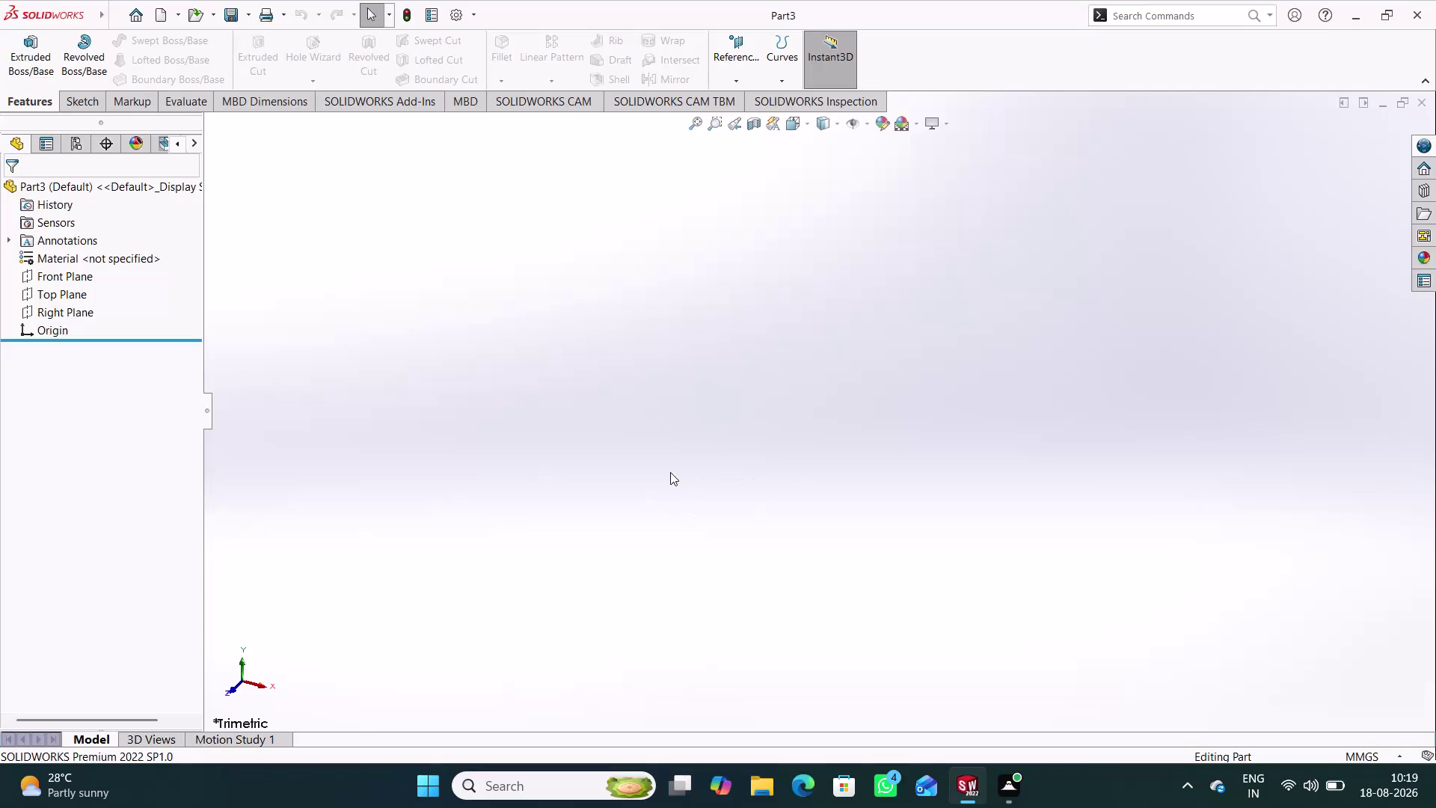
Start a sketch on the Right Plane with the Line tool, accepting the low-memory warning.
click(66, 320)
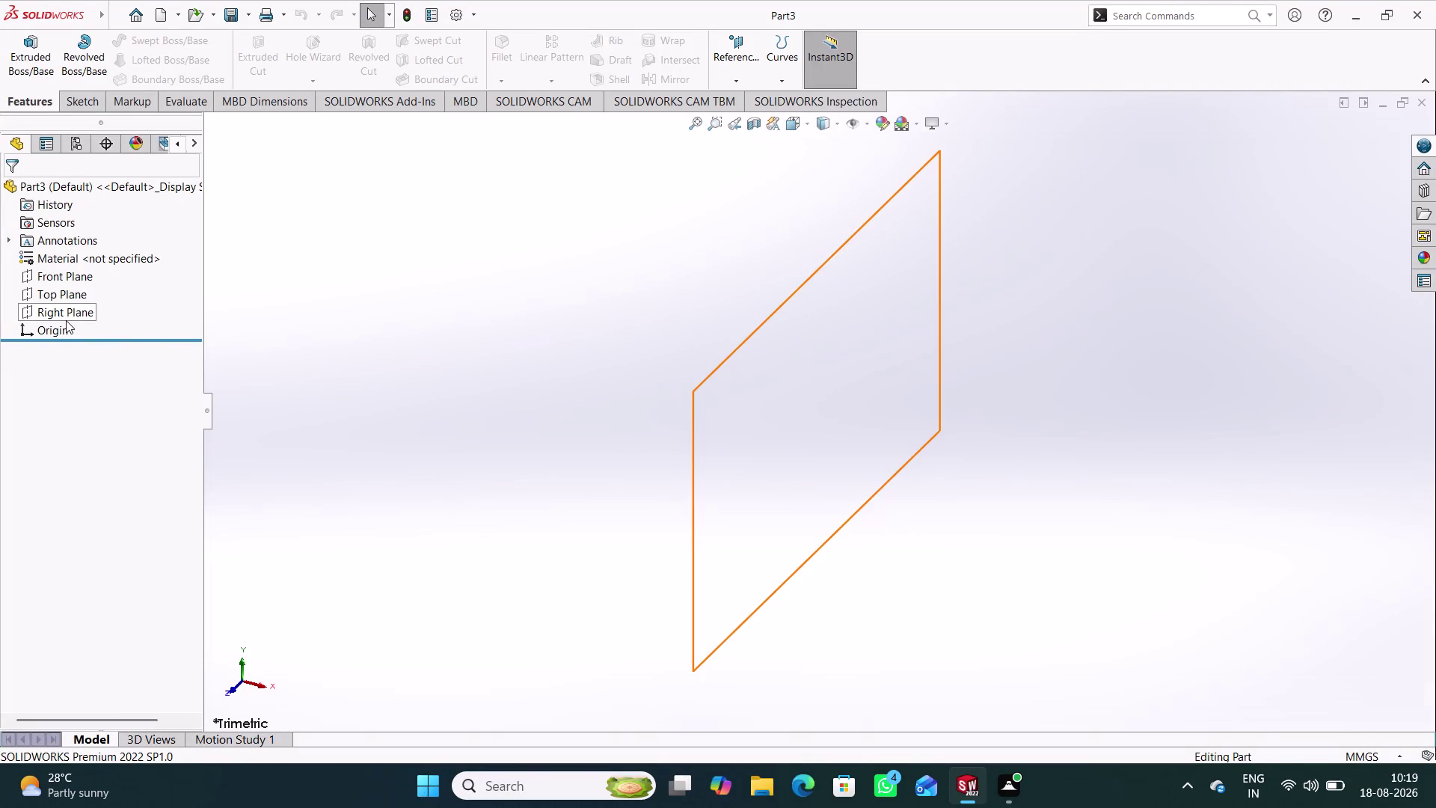
click(78, 303)
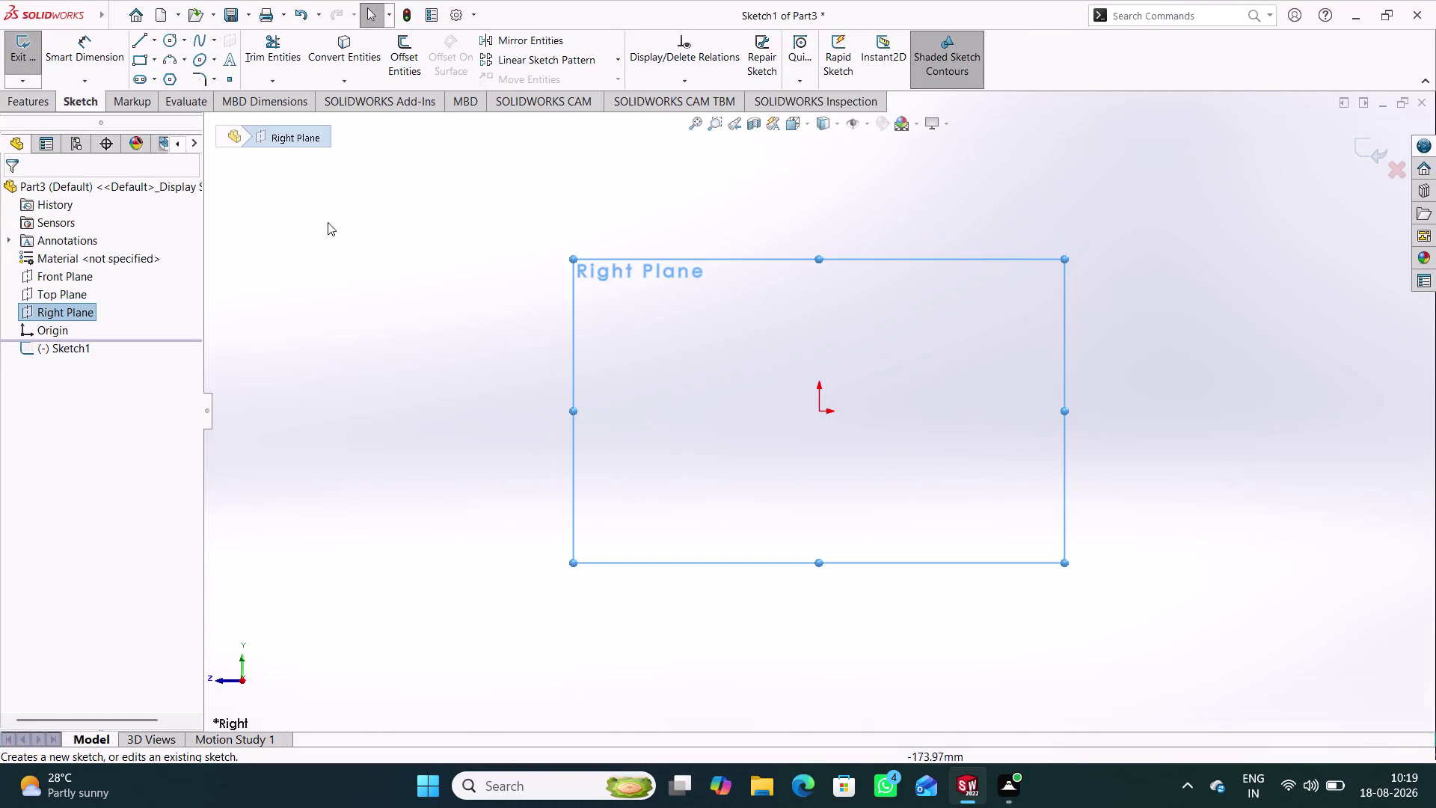
click(134, 42)
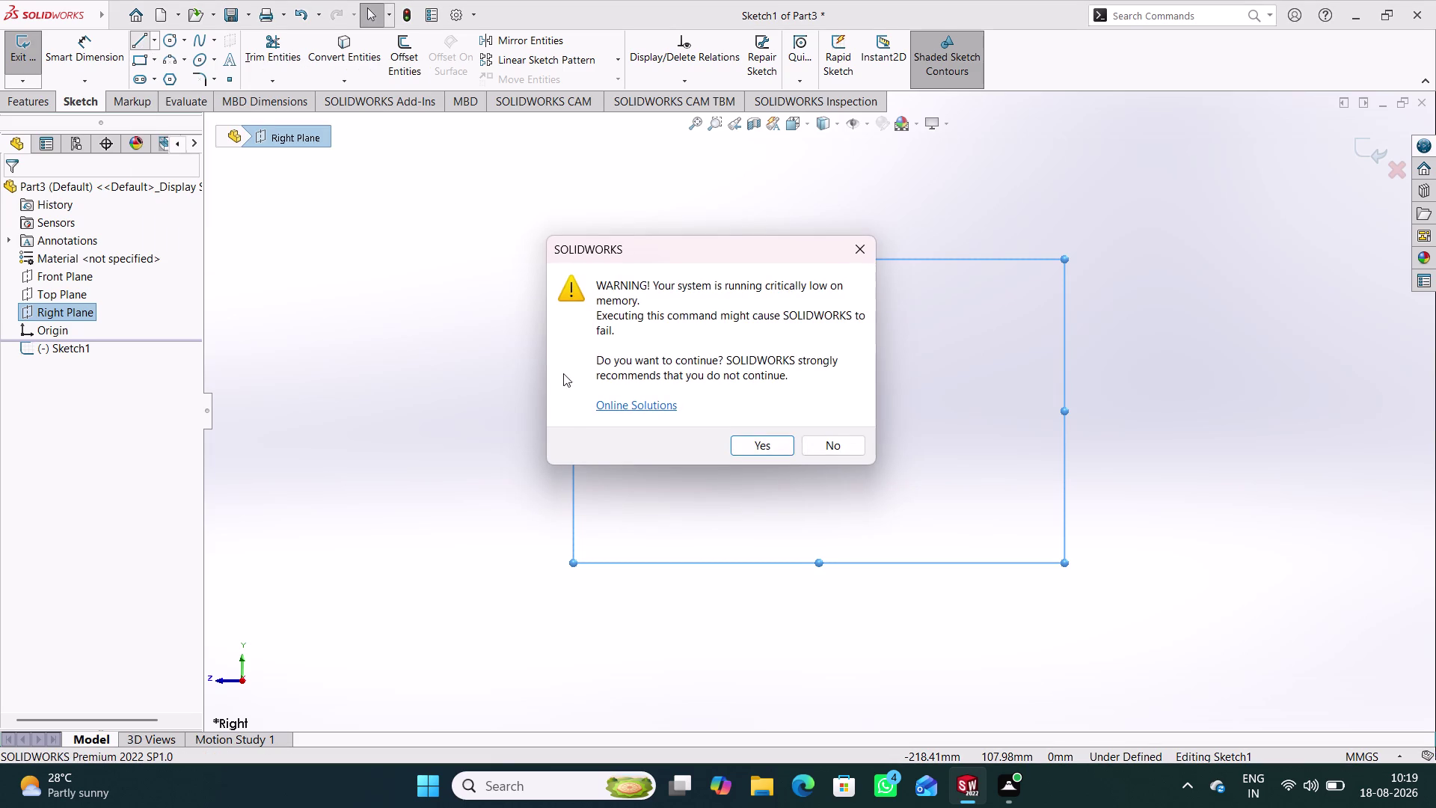
click(765, 445)
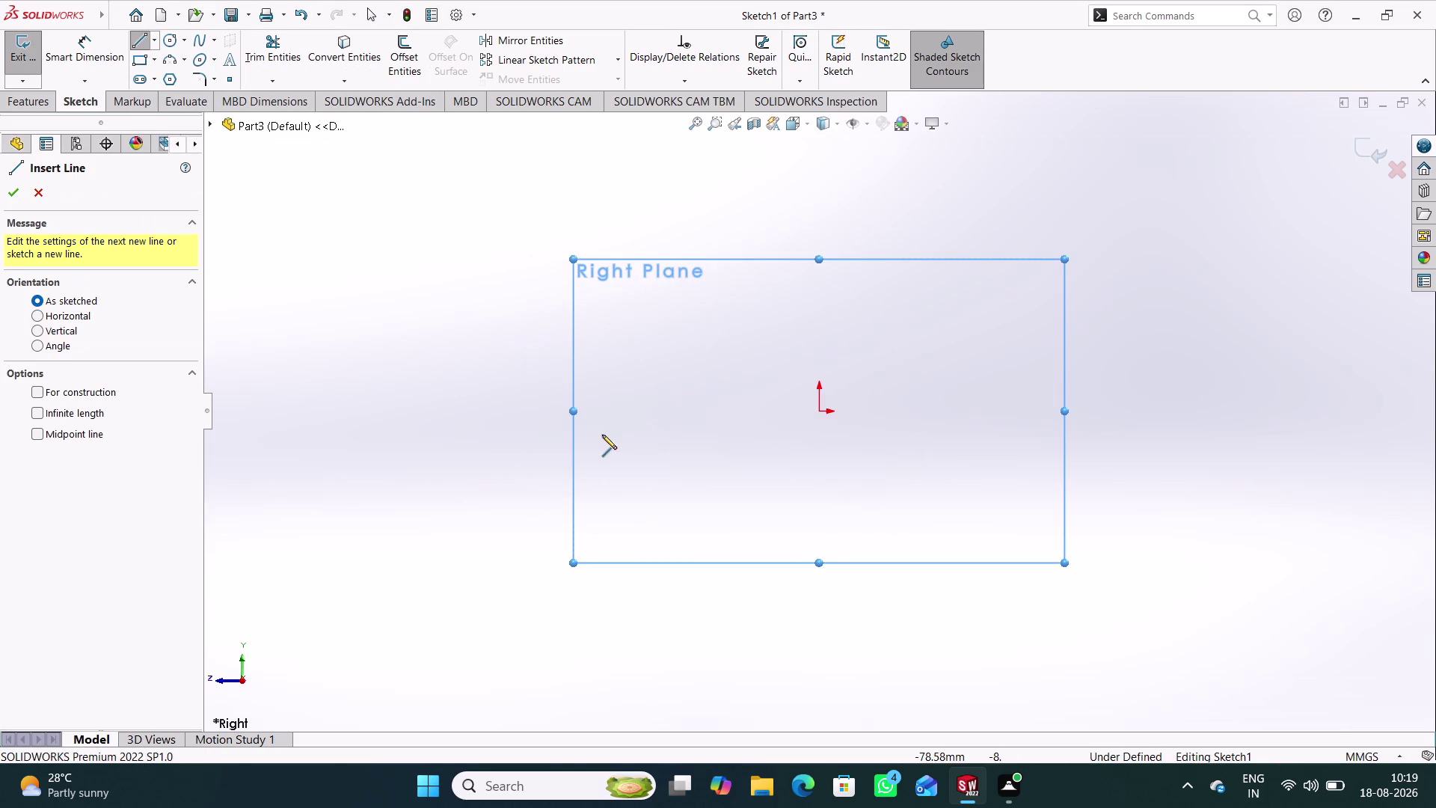
Draw a closed six-line L outline with its inner corner on the origin, then end the chain.
click(640, 408)
click(820, 414)
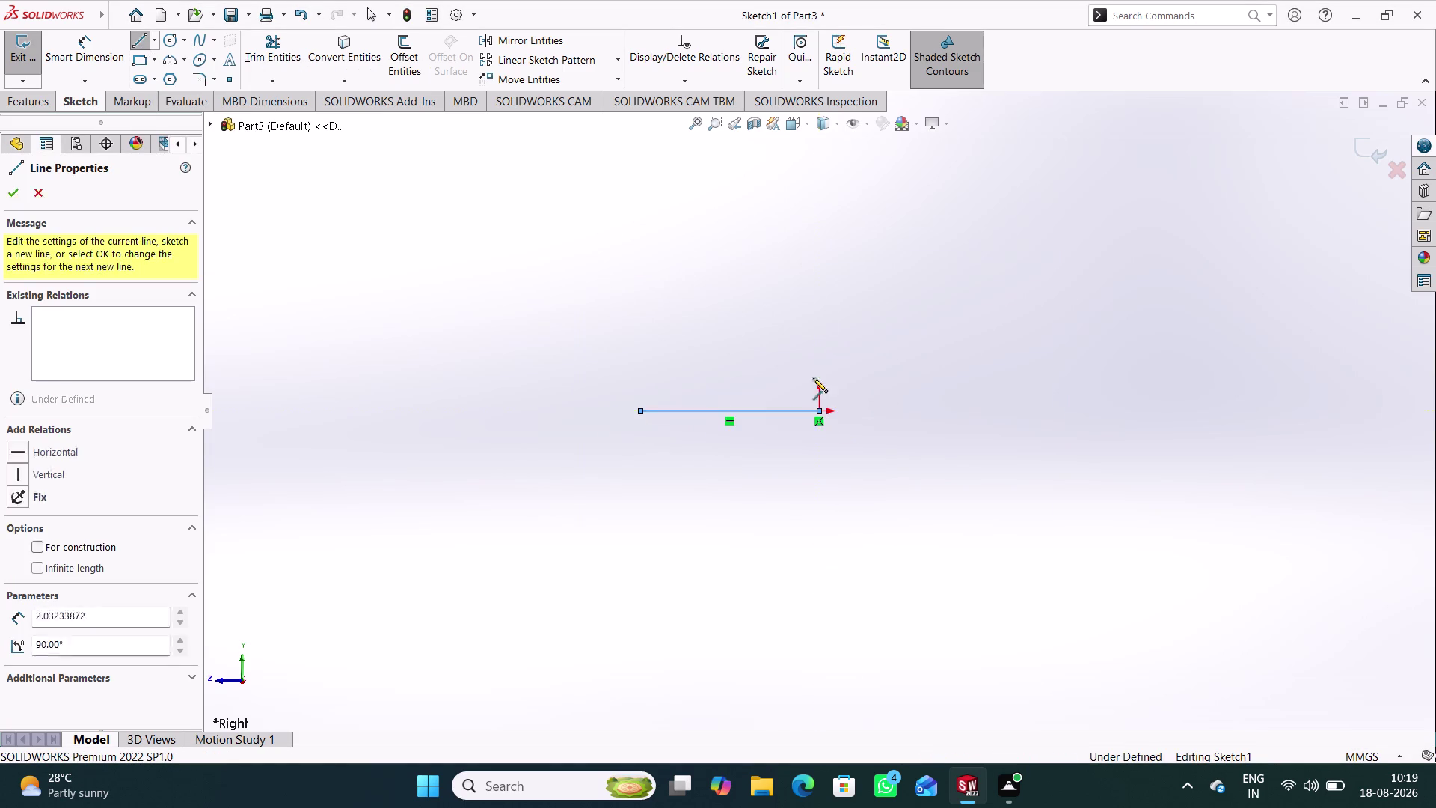
click(821, 213)
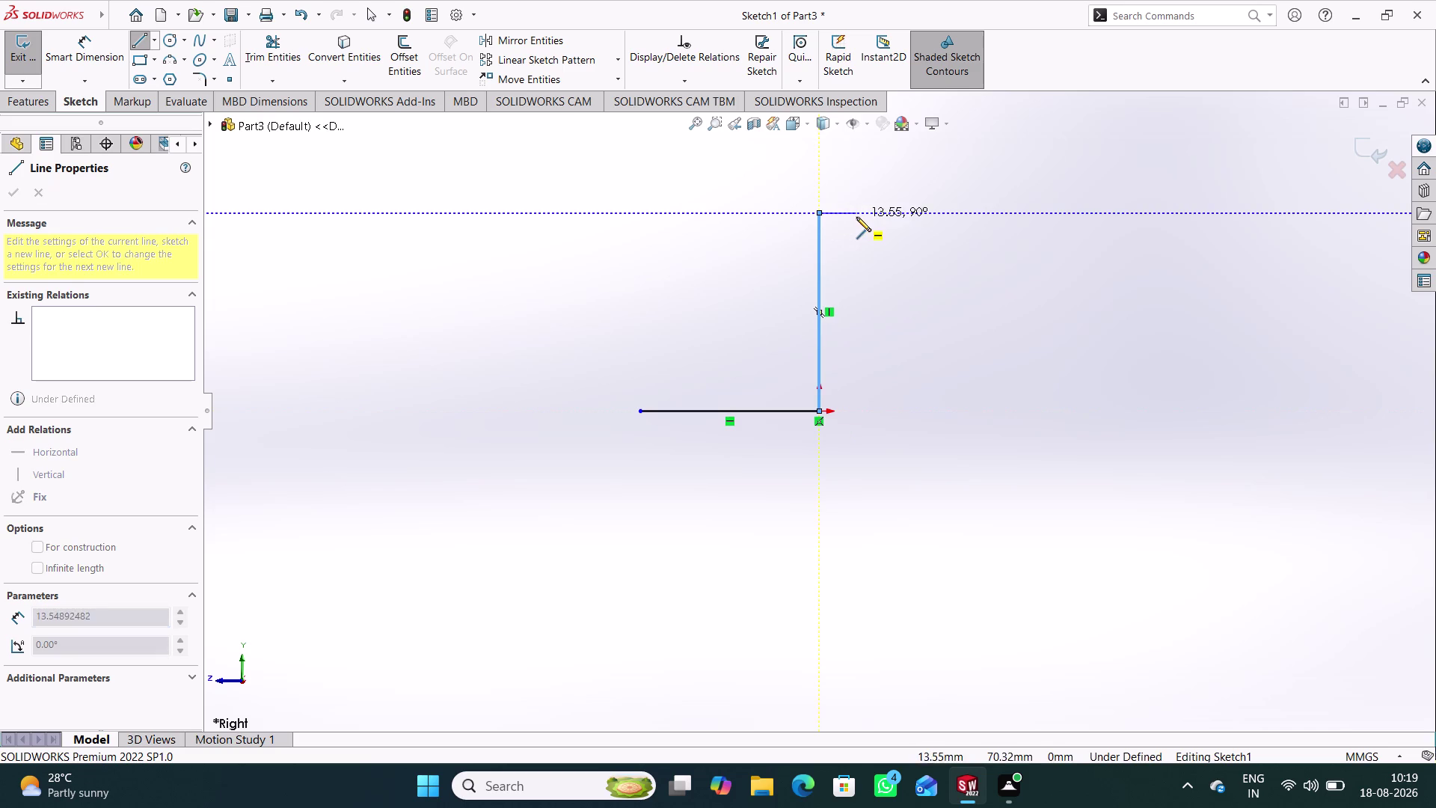
click(857, 217)
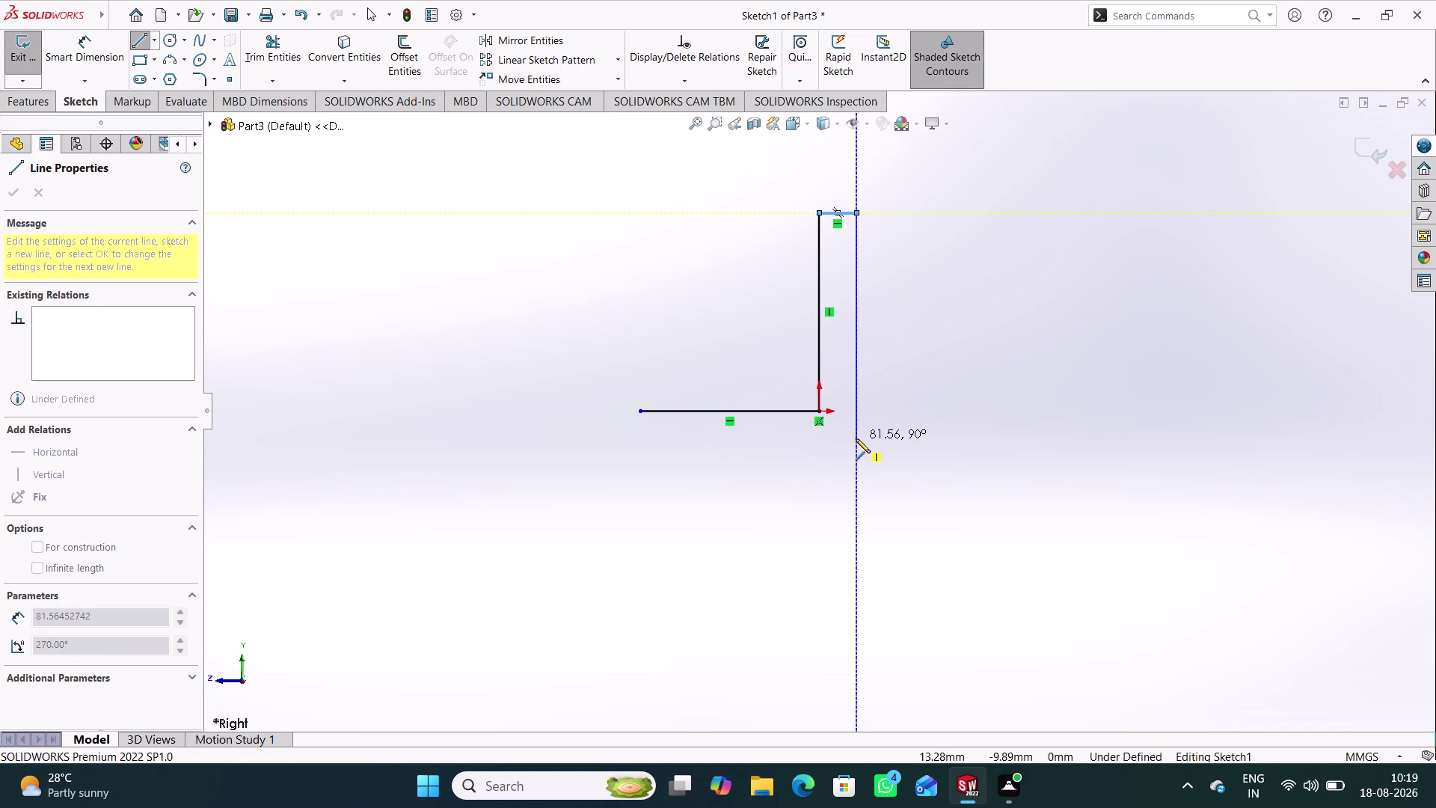
click(855, 439)
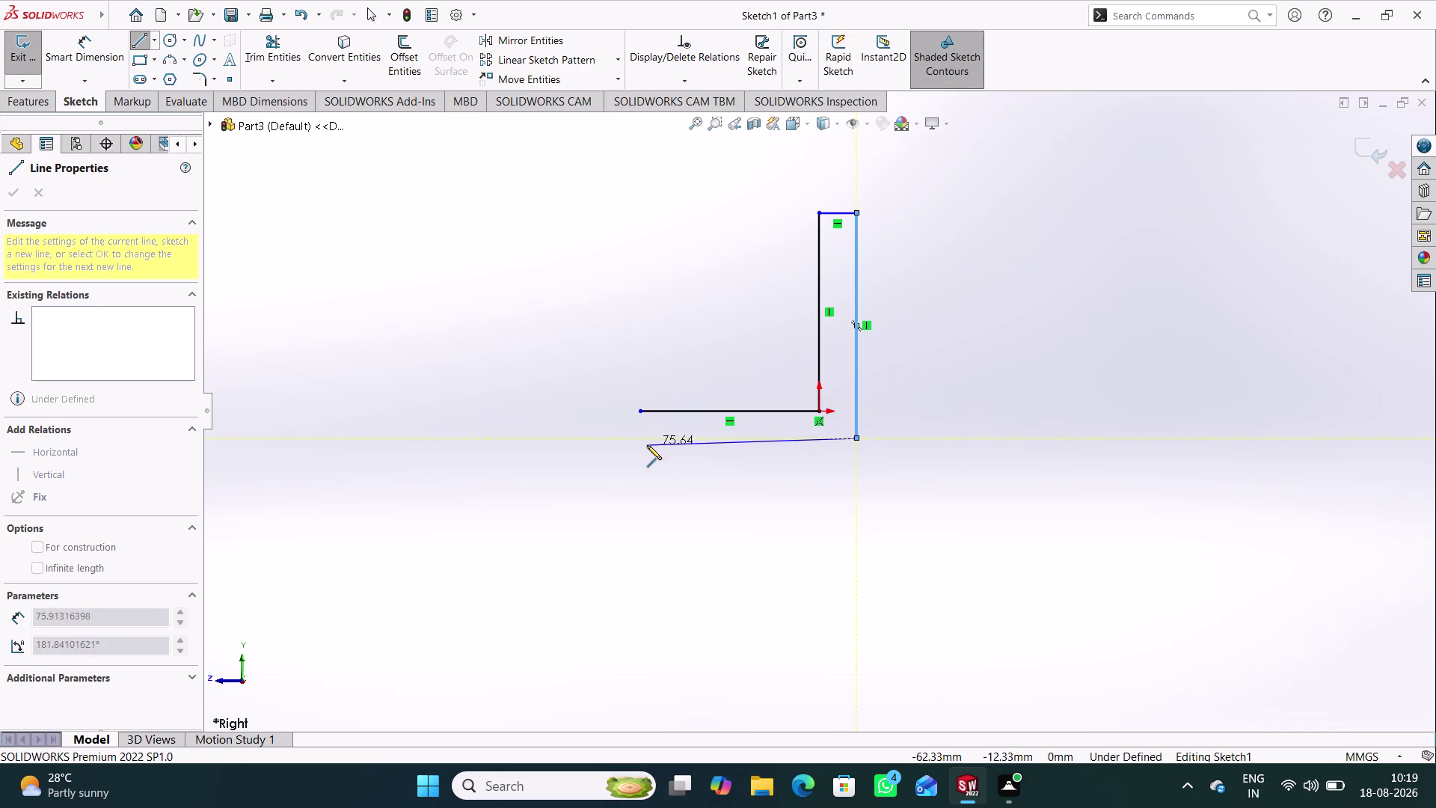
click(640, 439)
click(639, 410)
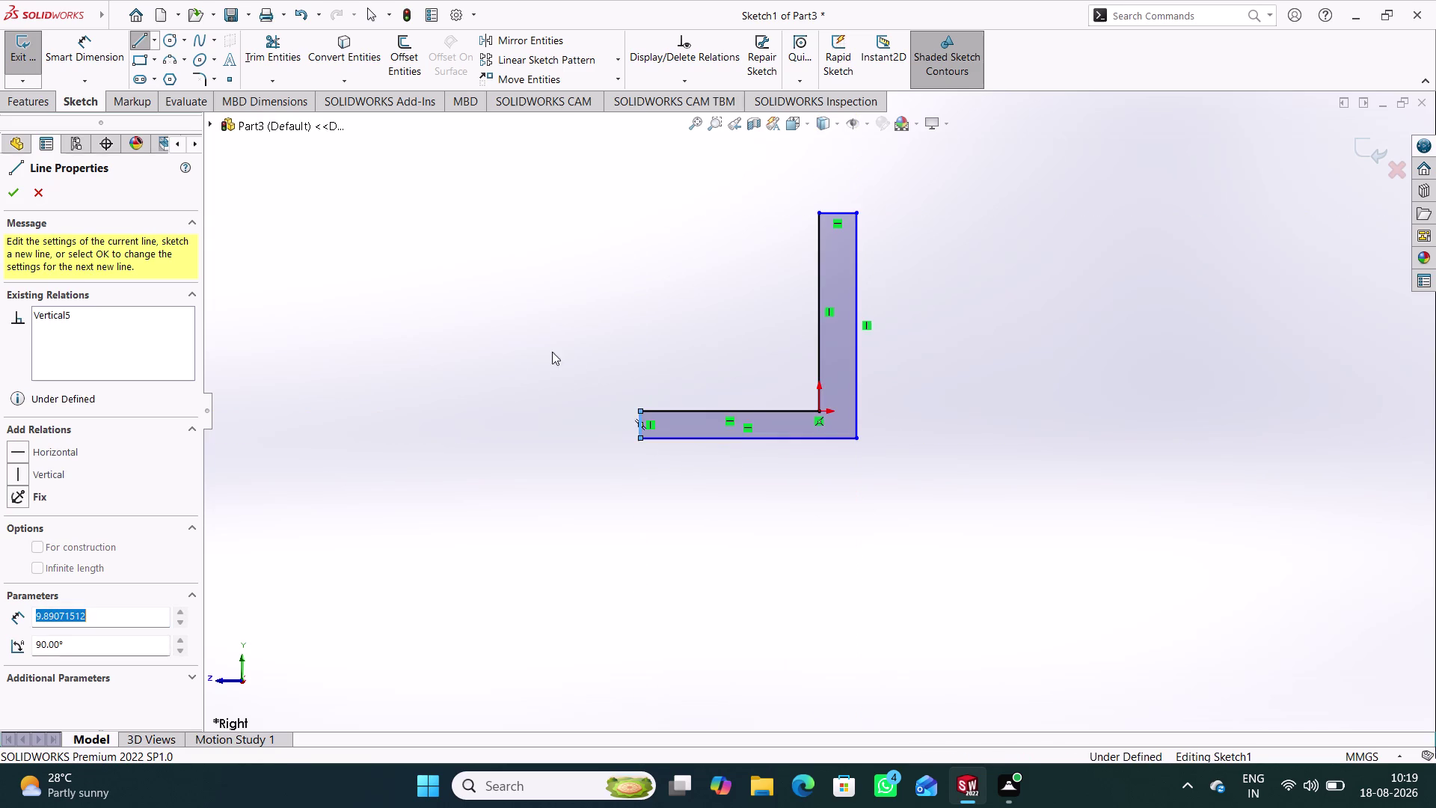
right_click(546, 349)
click(607, 356)
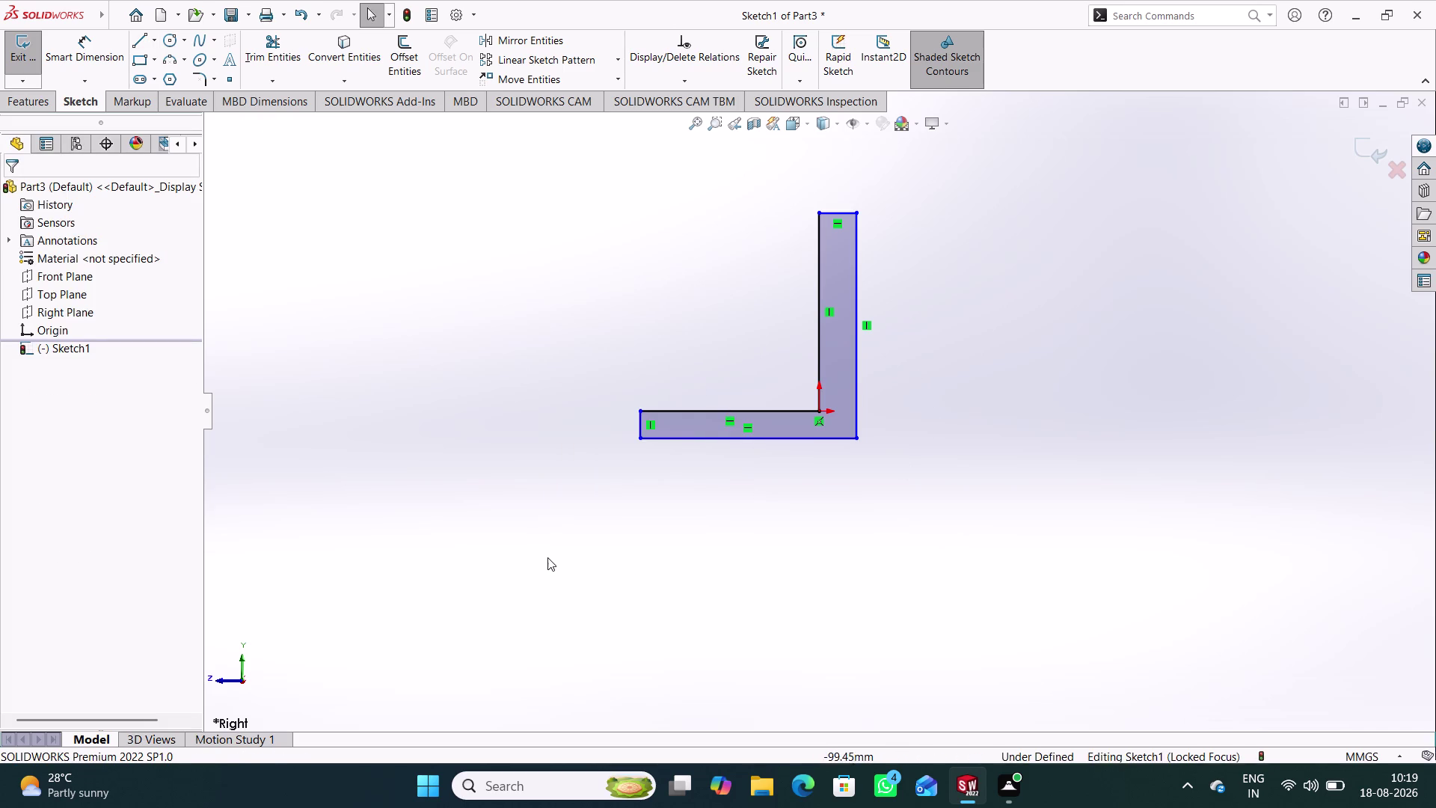
Dimension the left end edge of the bottom leg at 5 mm.
right_drag(547, 557, 513, 284)
click(642, 423)
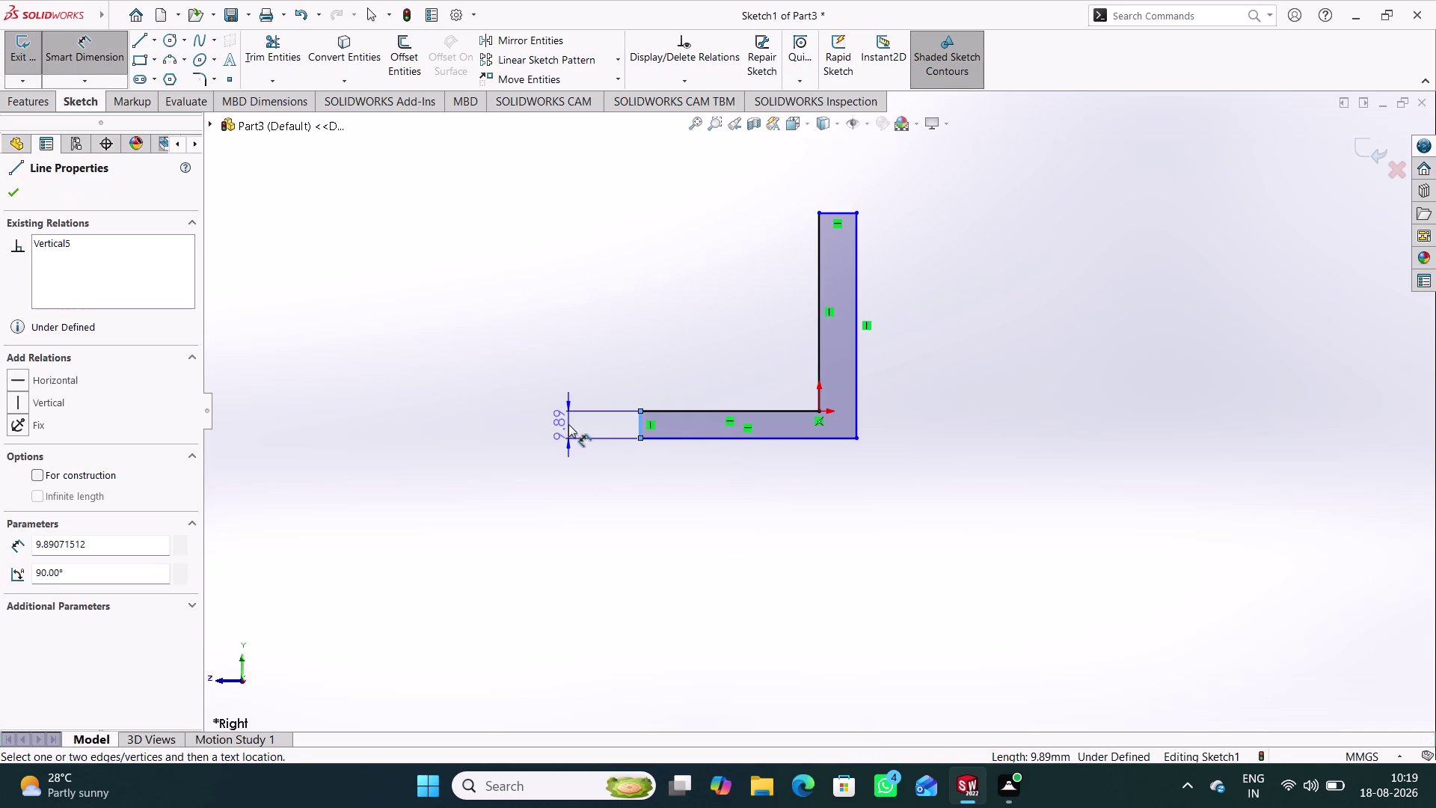
click(568, 424)
key(5)
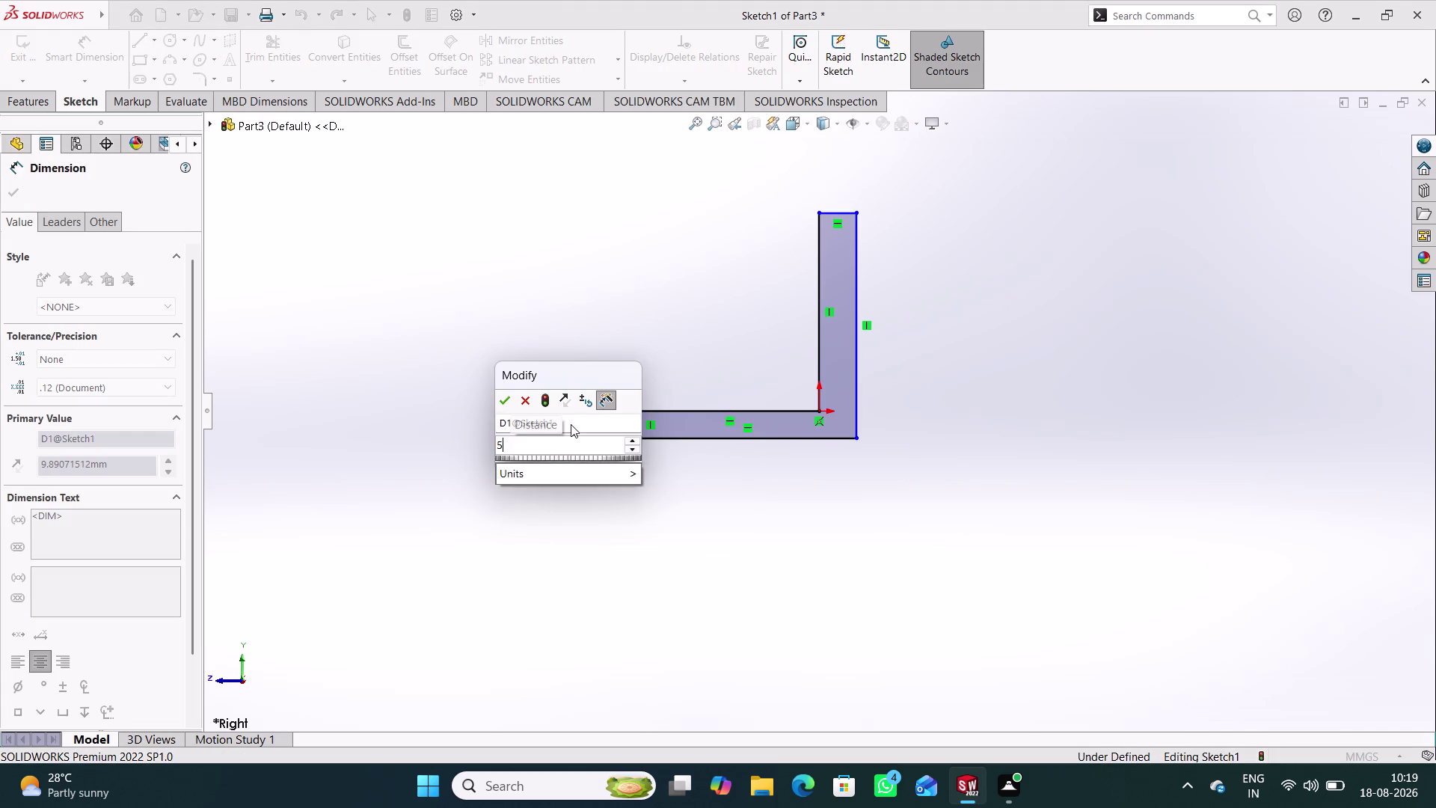
key(Return)
click(604, 326)
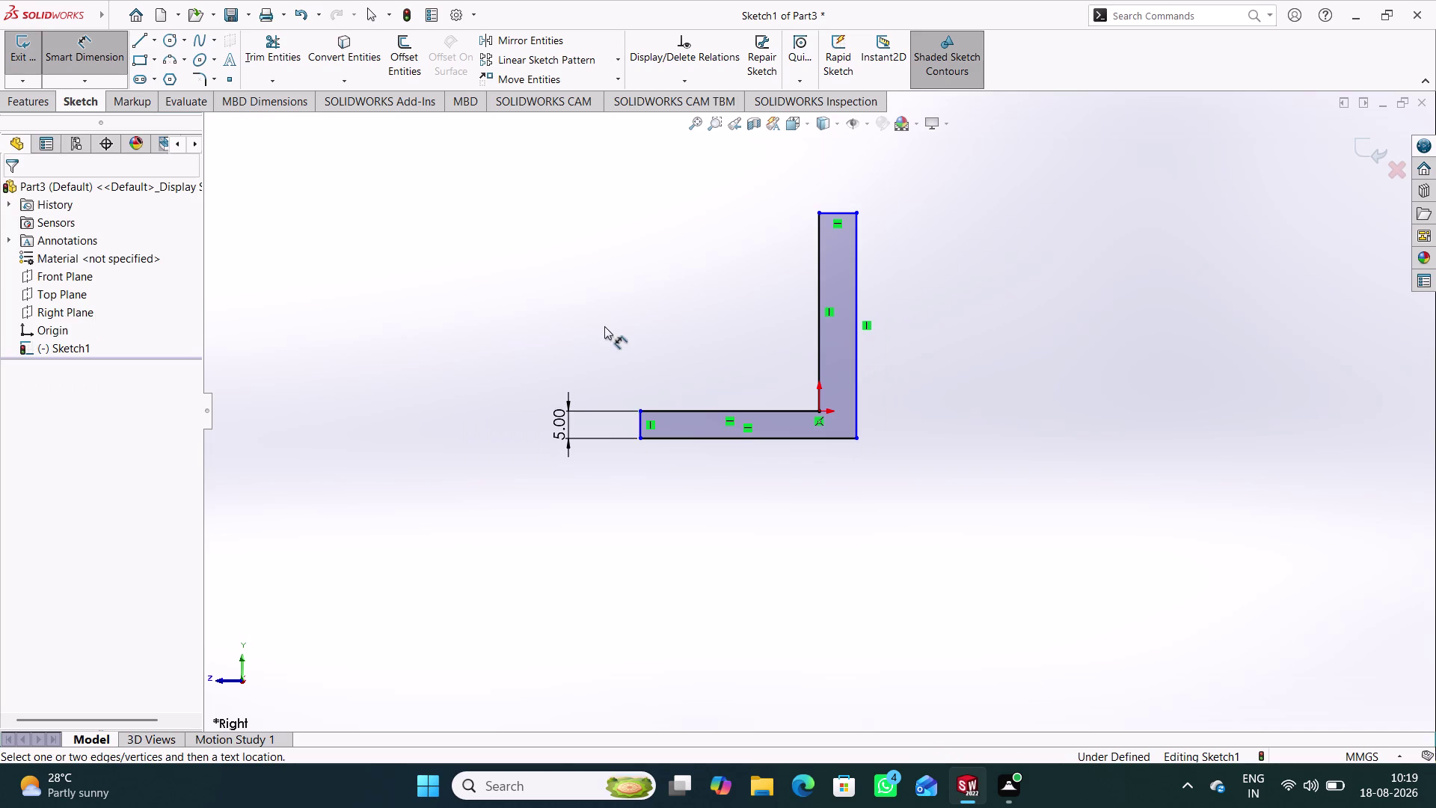
Dimension the top edge of the vertical leg at 5 mm.
click(842, 215)
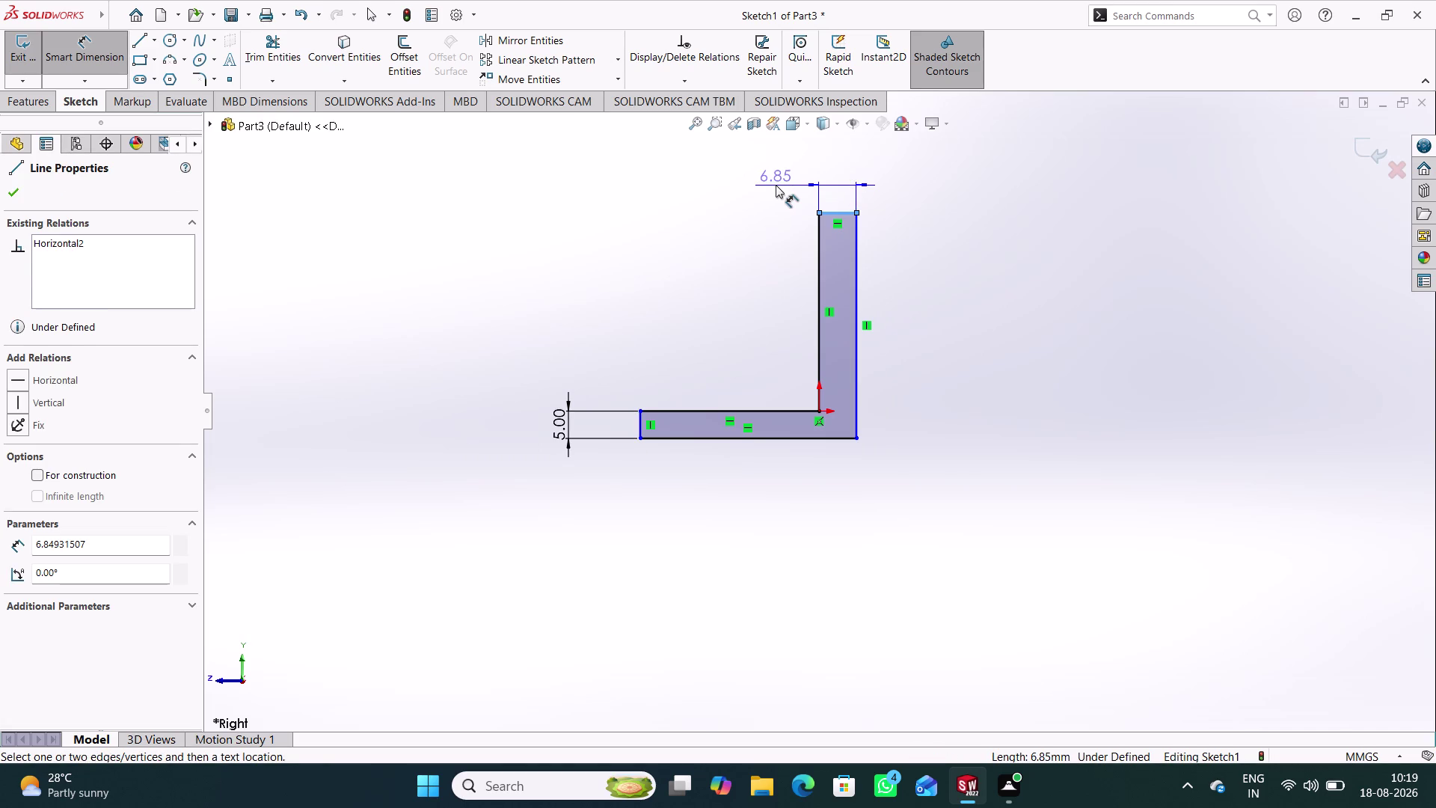
click(776, 184)
key(5)
key(Return)
click(676, 237)
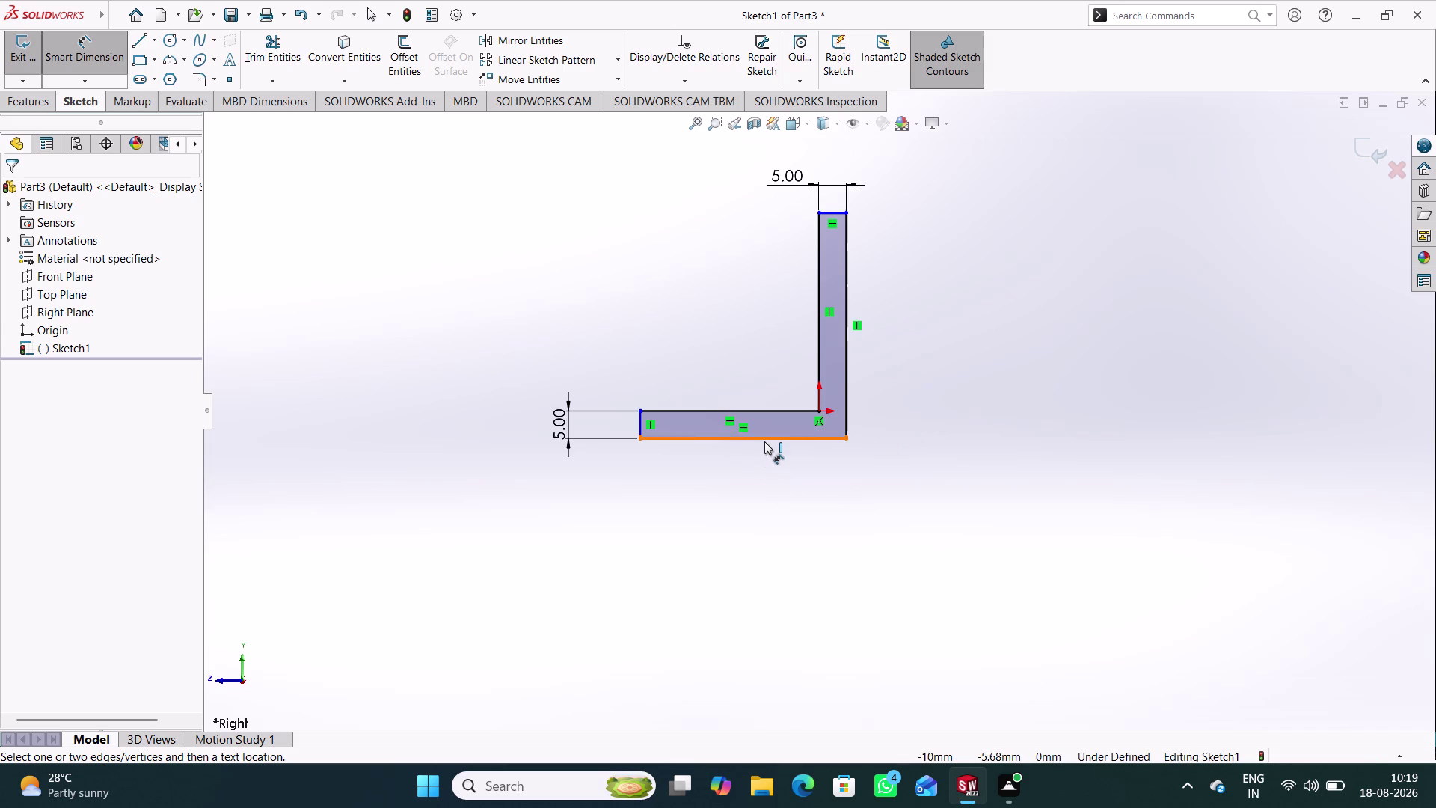
Dimension the bottom leg length at 31 mm.
click(639, 435)
click(850, 442)
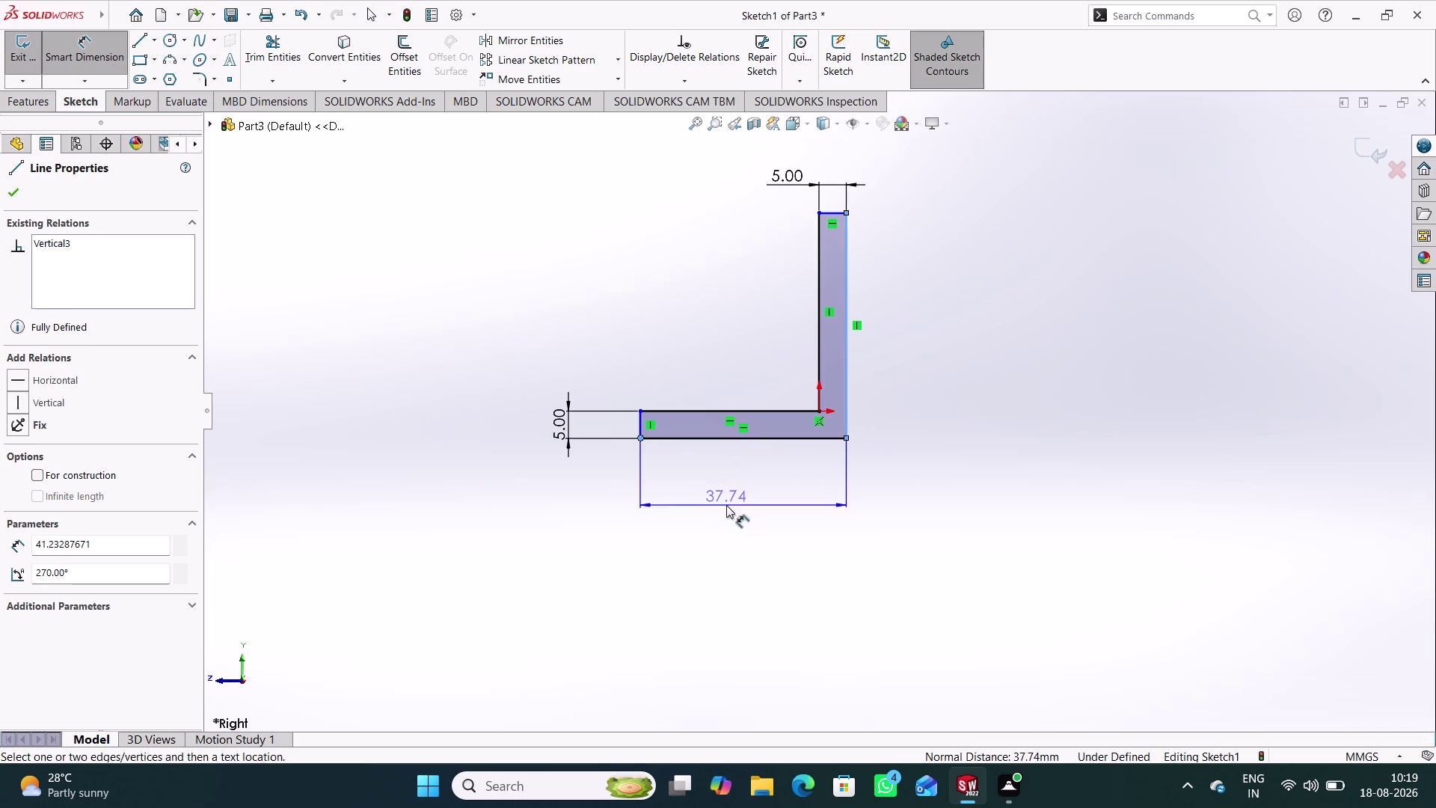
click(734, 497)
text(3)
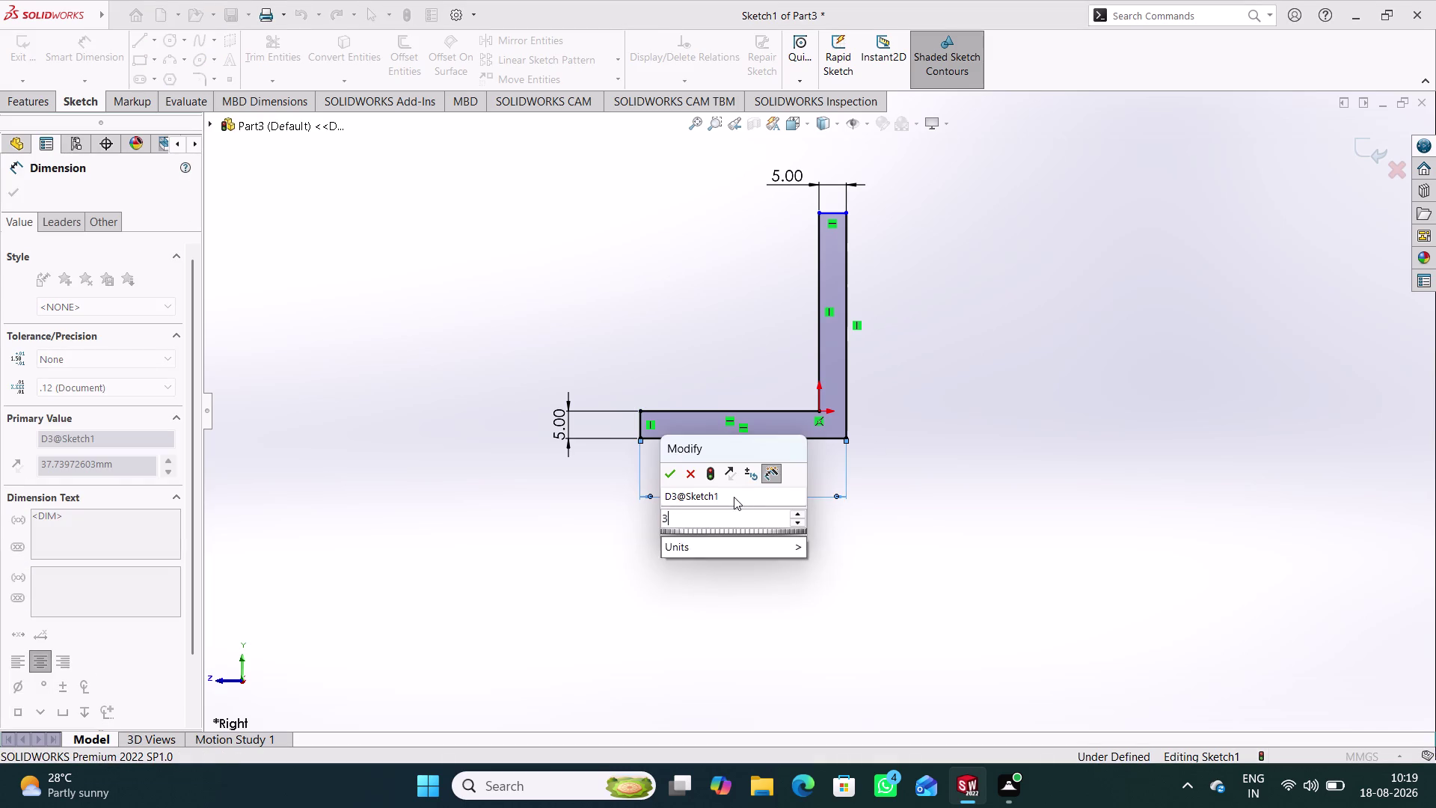
text(1)
key(Return)
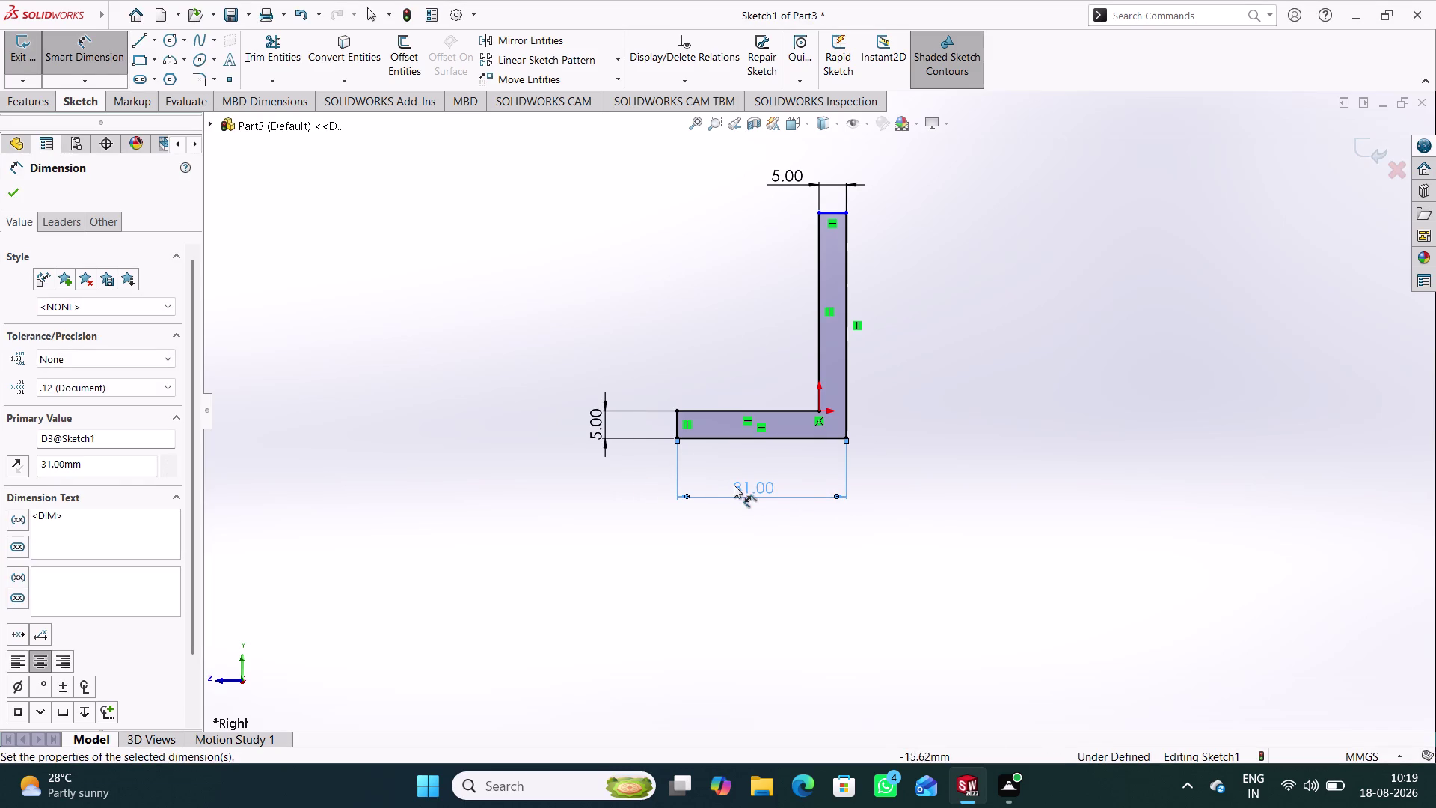
Change the bottom leg length dimension to 31.25 mm.
double_click(746, 491)
text(3)
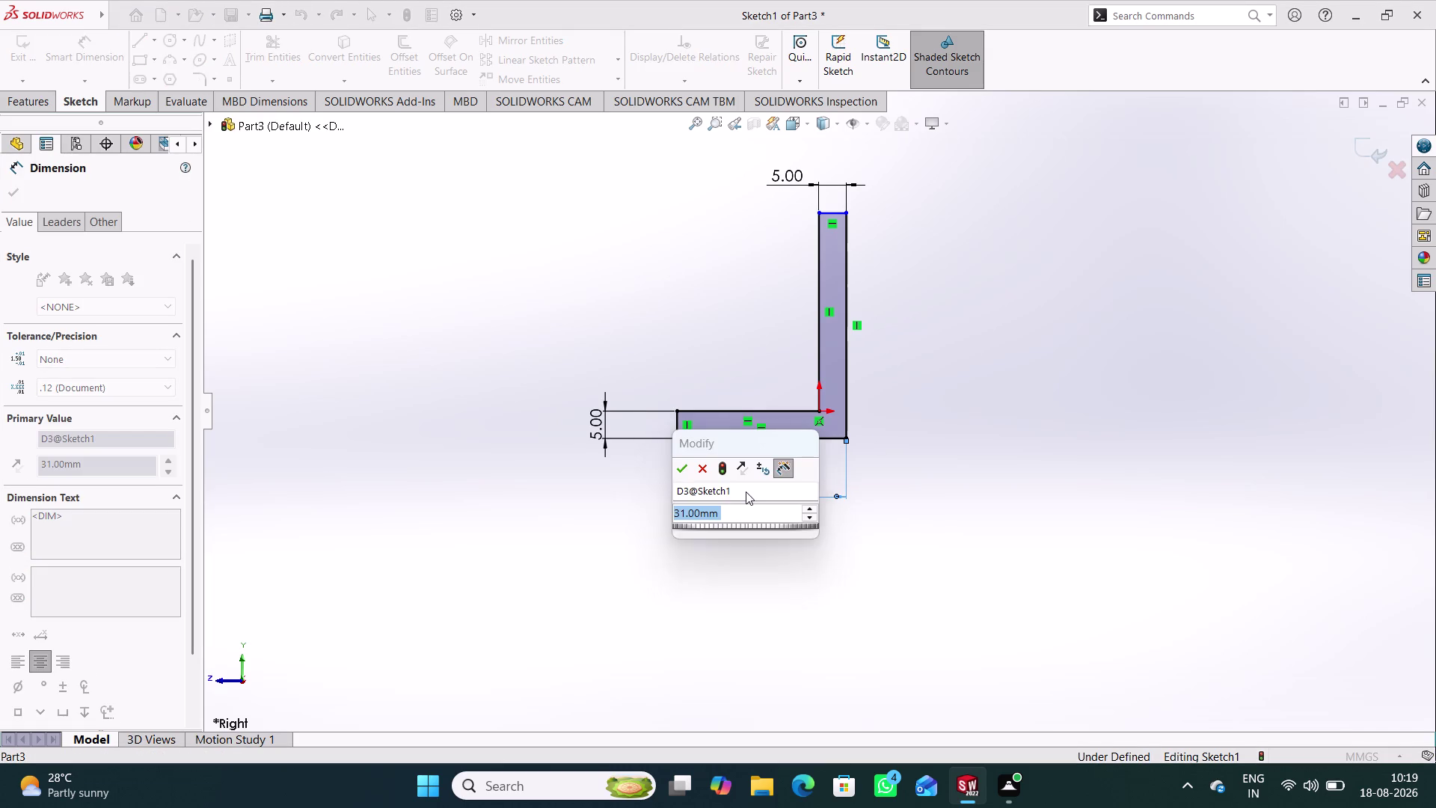
text(1.25)
key(Return)
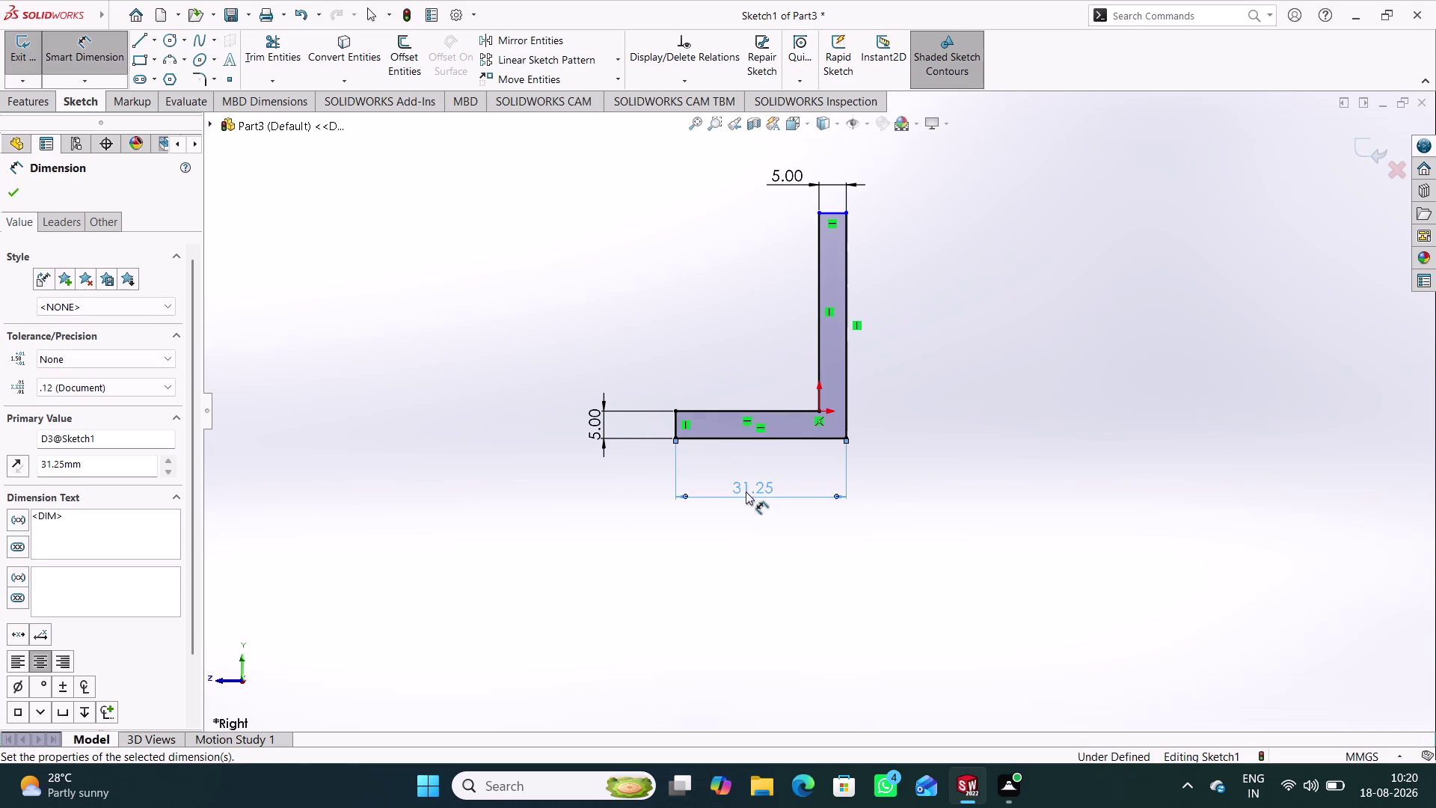
click(731, 534)
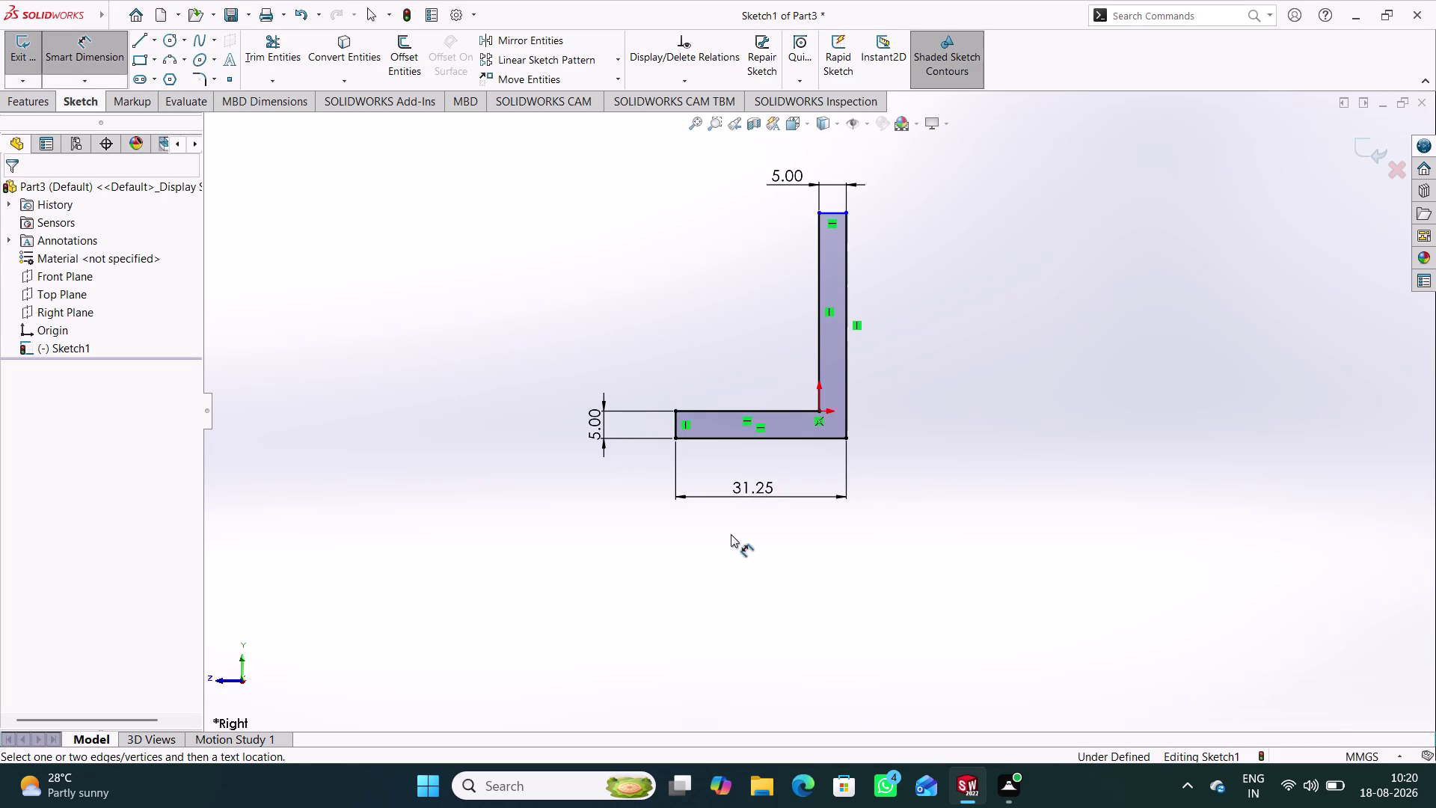